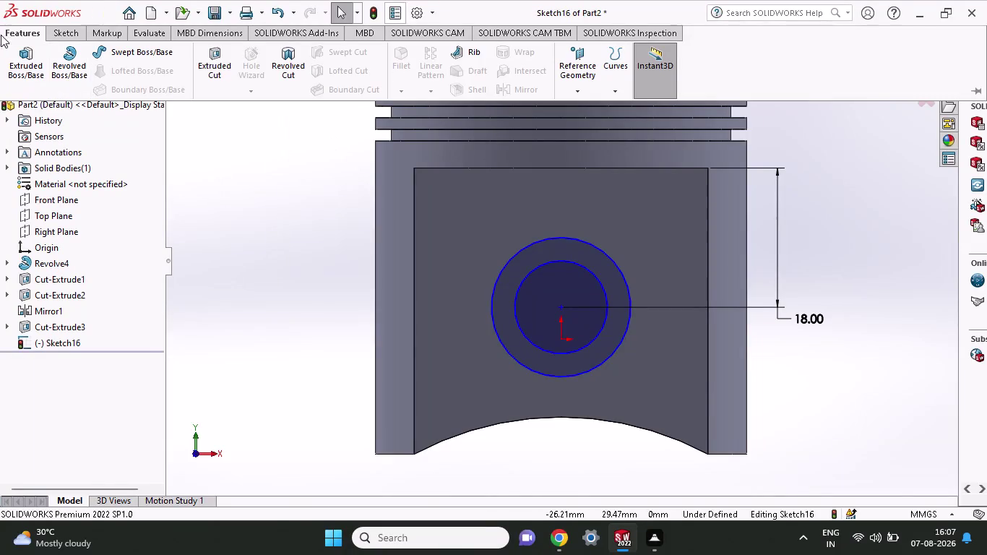
Extrude the ring sketch into a 2 mm Blind boss around the pin hole.
click(14, 65)
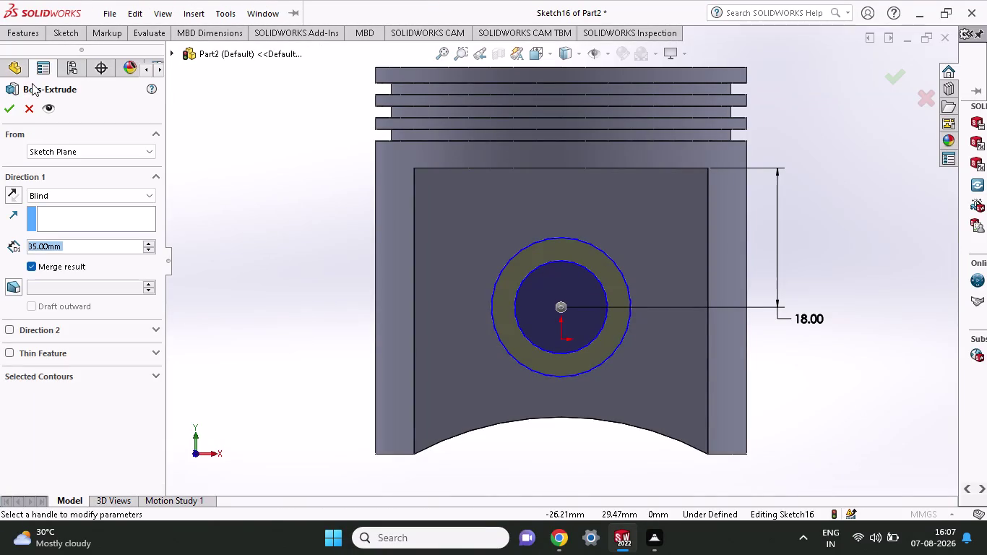
middle_drag(812, 234, 842, 246)
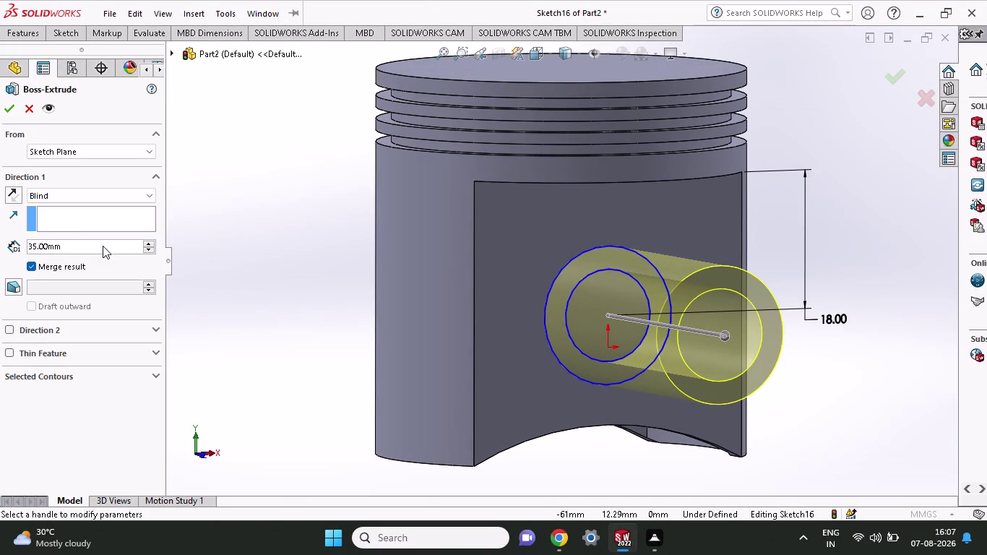
drag(103, 245, 0, 264)
key(2)
key(Return)
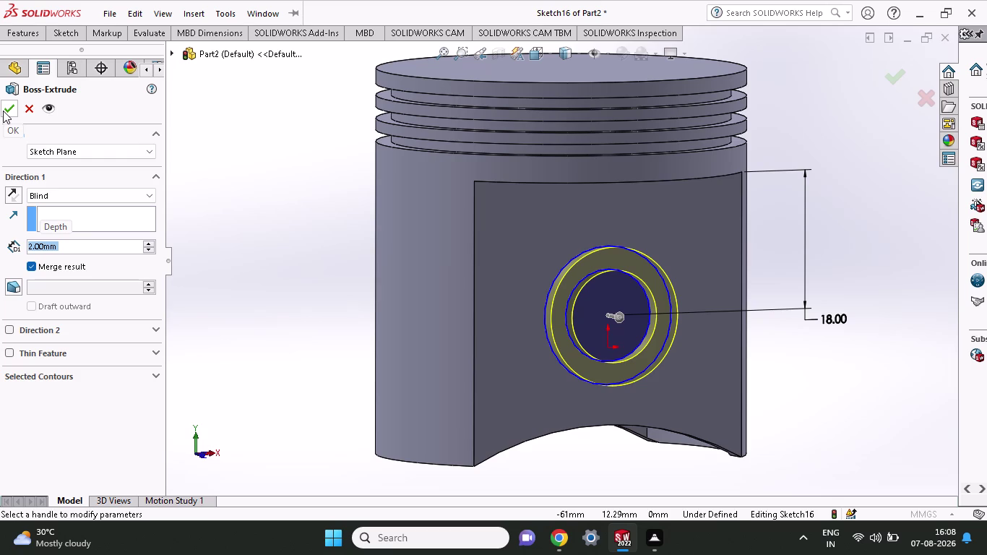
click(3, 111)
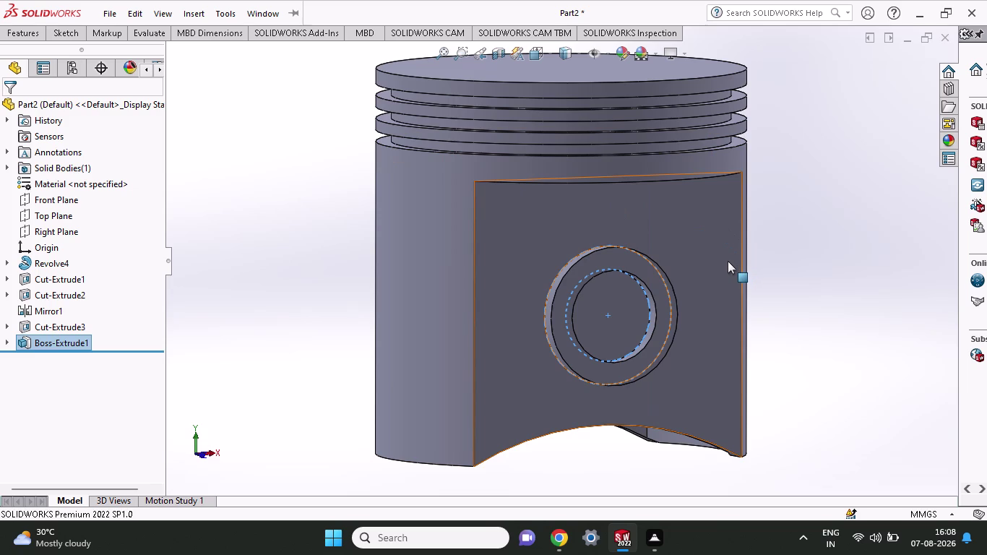
middle_drag(797, 255, 785, 259)
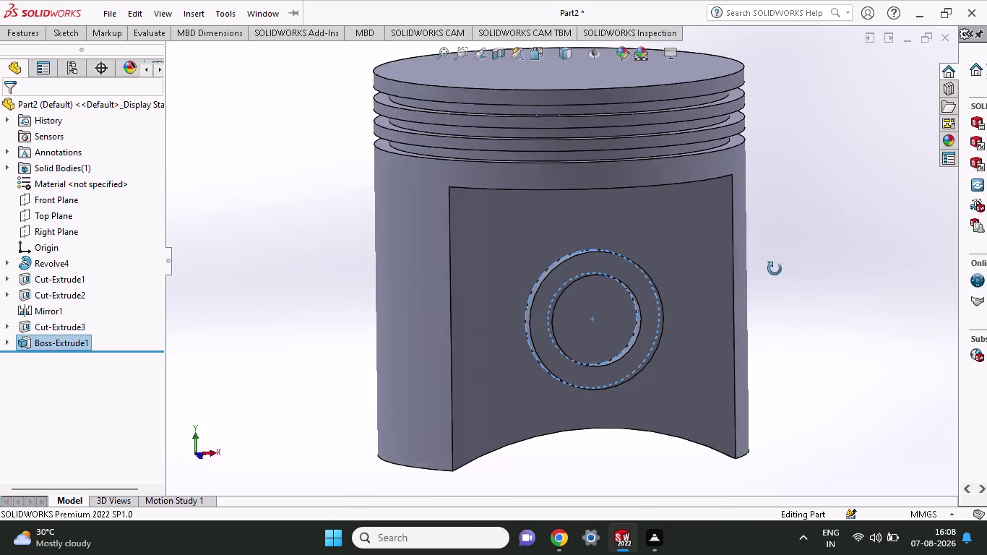
middle_drag(786, 259, 696, 312)
click(66, 38)
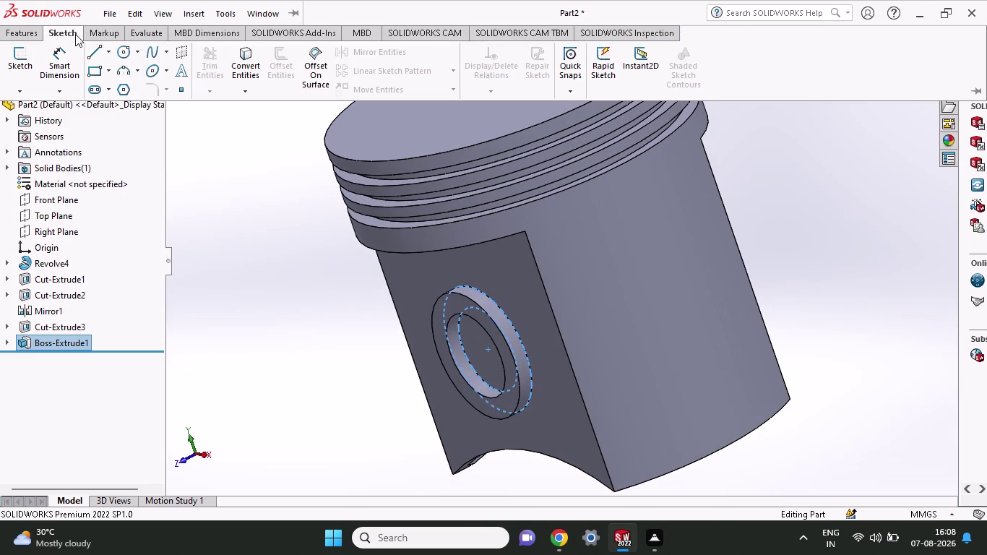
click(107, 33)
click(26, 32)
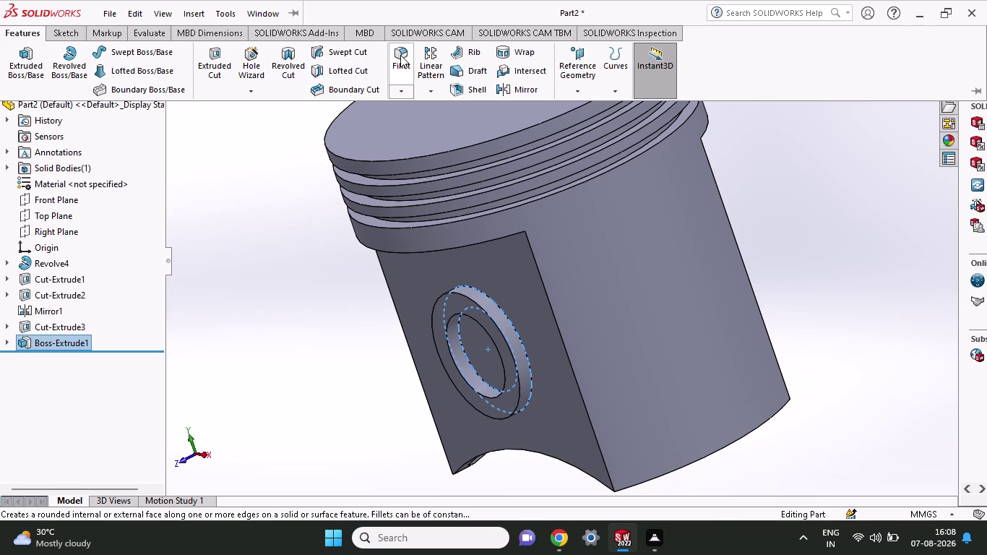
click(400, 55)
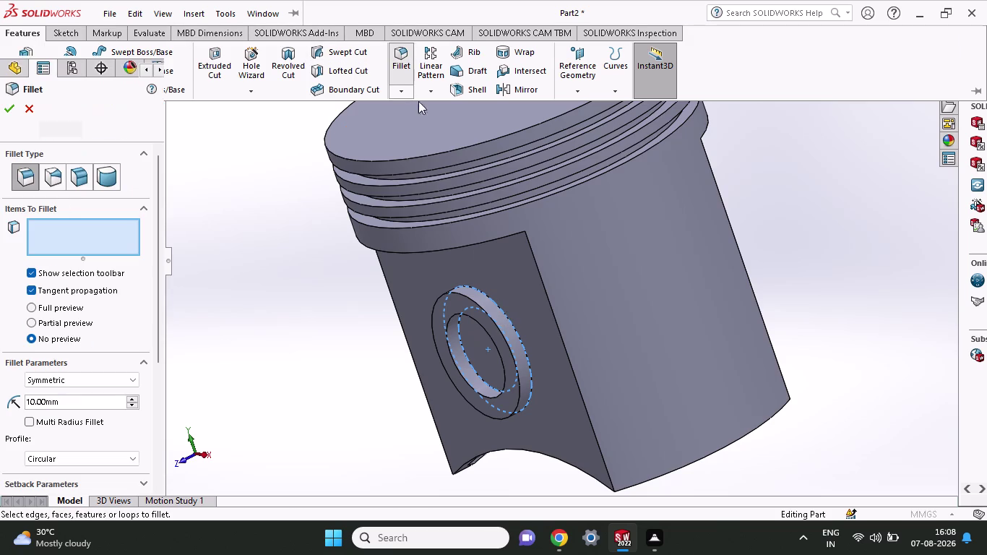
click(505, 312)
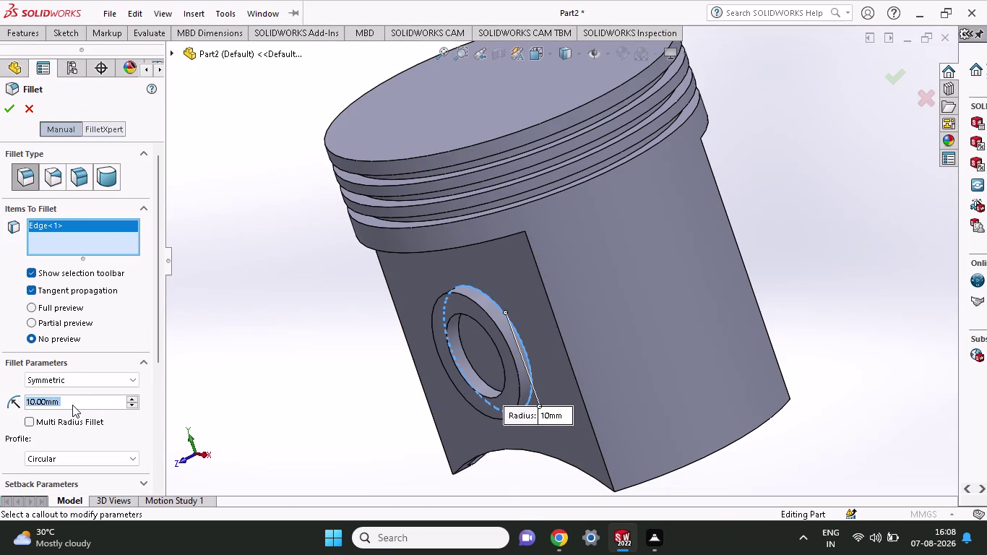
key(1)
key(Return)
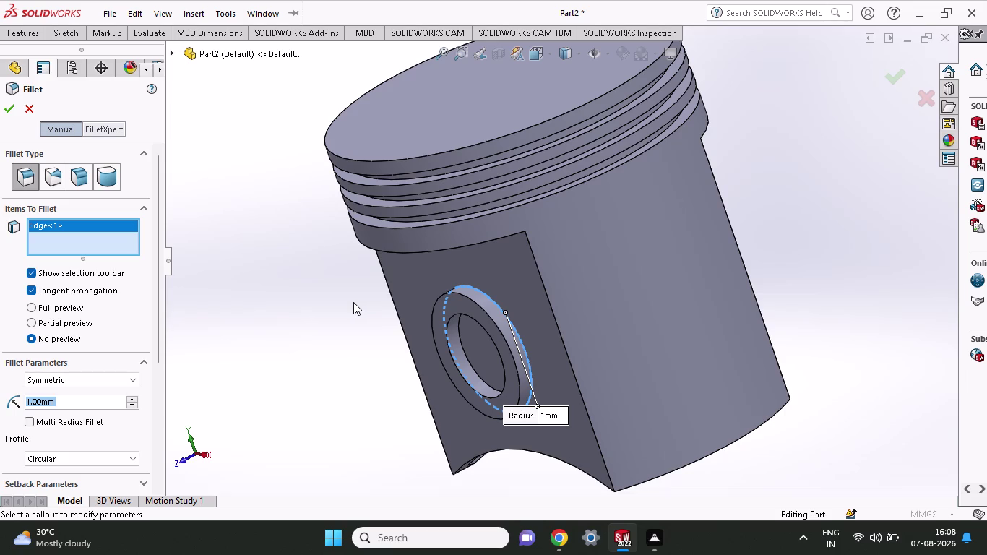
key(ctrl+z)
click(497, 325)
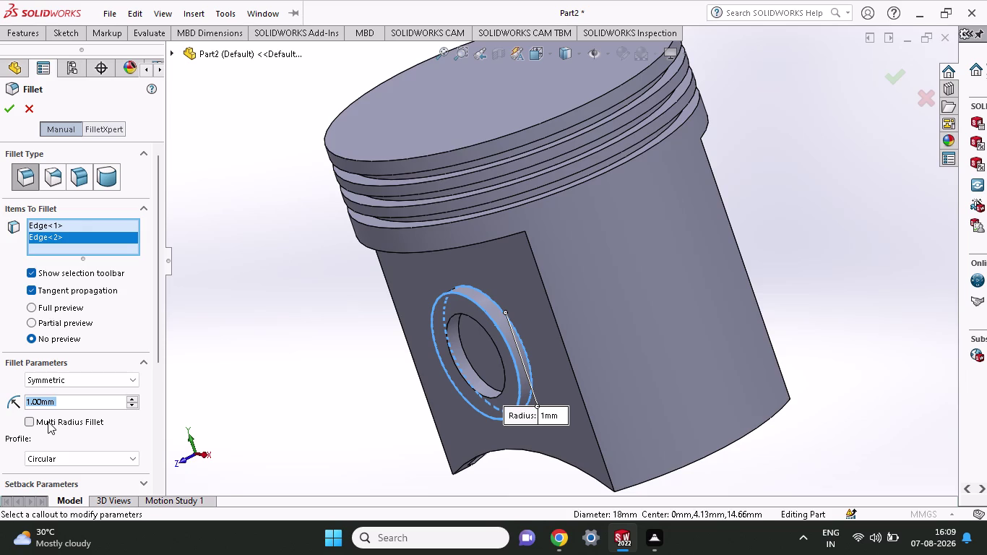
key(Escape)
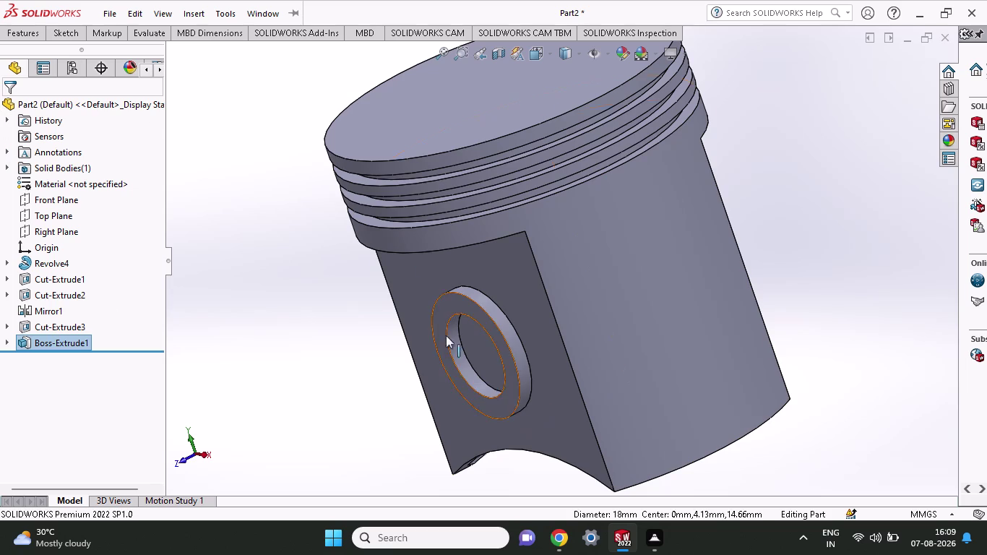
middle_drag(343, 381, 477, 376)
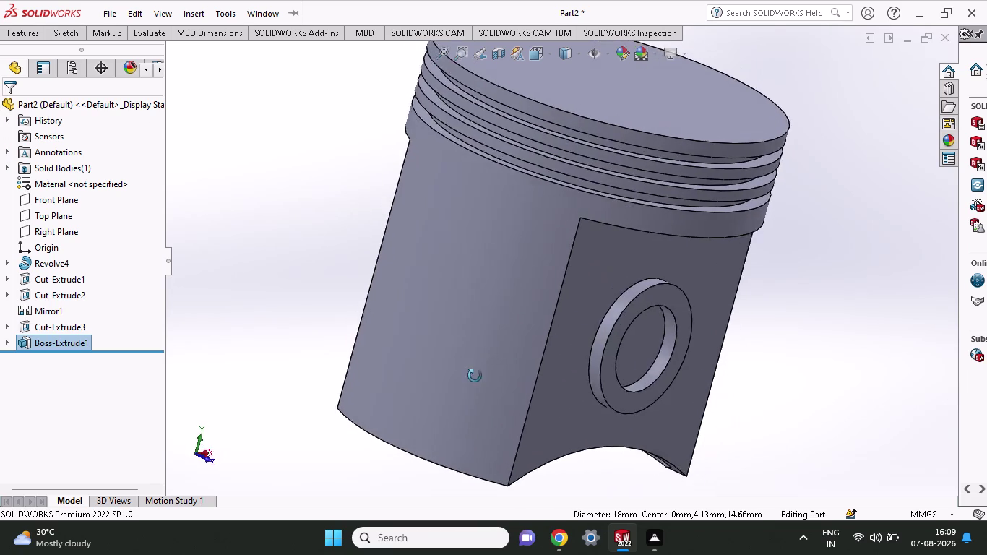
Turn the view toward the pin boss and start a new Fillet from the Features tools.
middle_drag(476, 376, 411, 380)
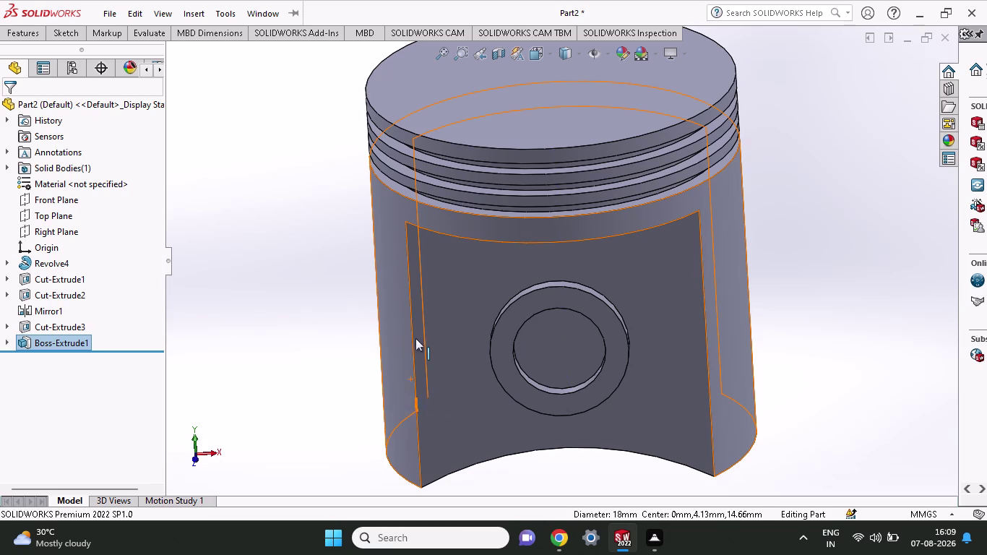
click(57, 31)
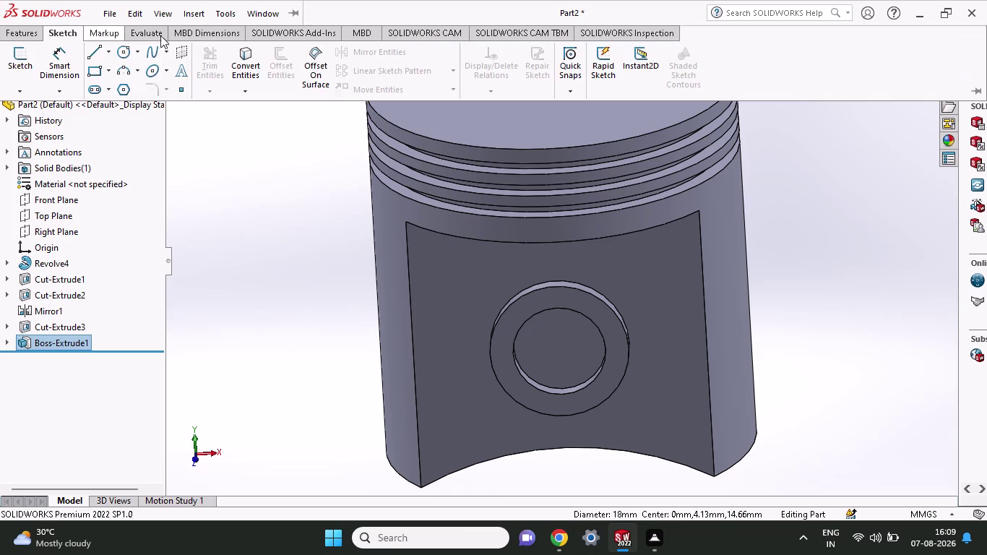
click(4, 31)
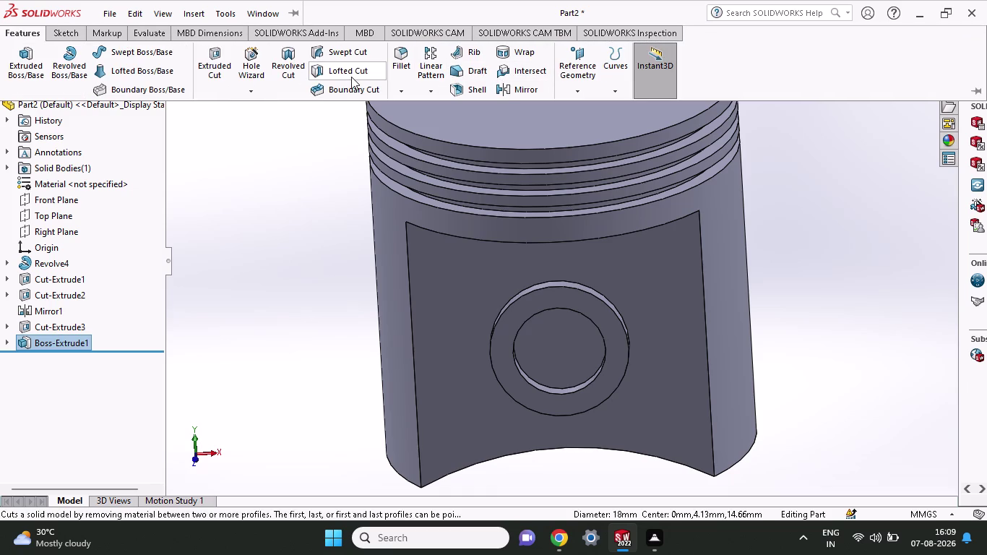
click(402, 55)
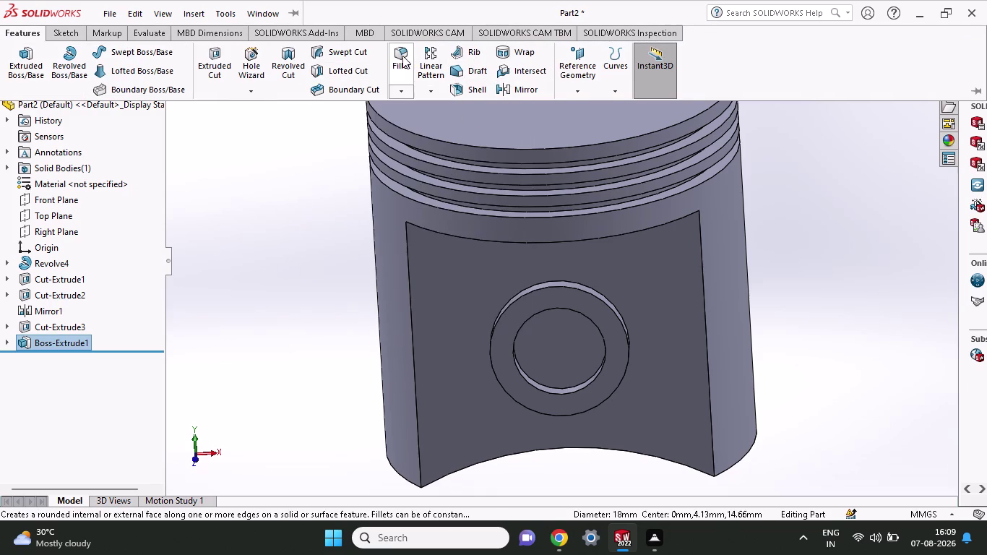
scroll(up, 3)
Apply an 18 mm fillet with Partial preview to the ring's outer edge, which fails.
middle_drag(880, 269, 834, 291)
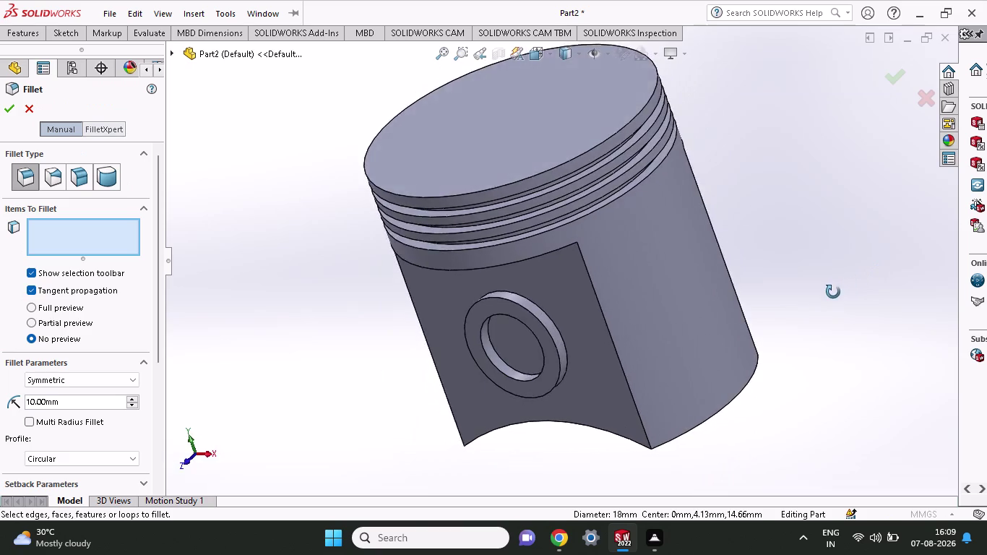
middle_drag(833, 292, 844, 341)
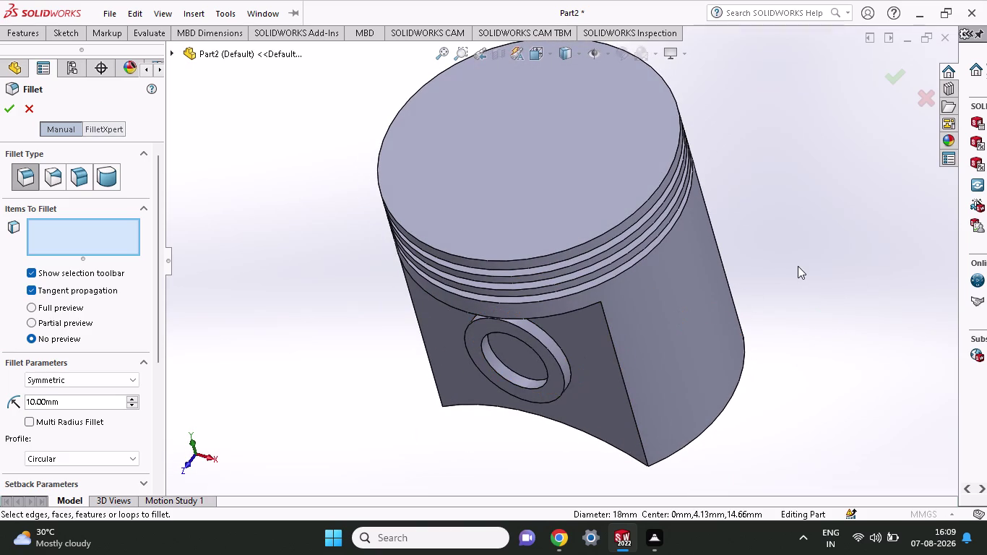
click(548, 352)
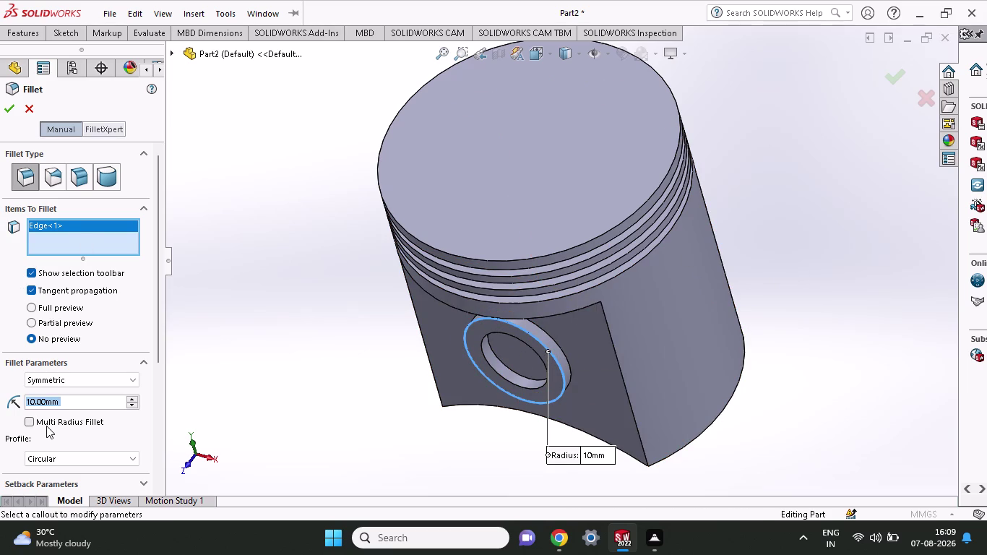
key(1)
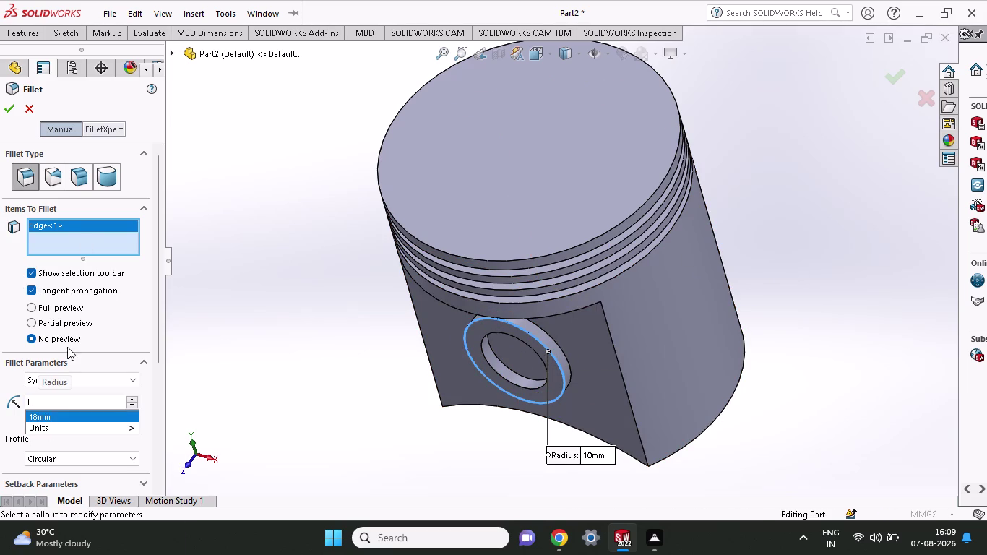
key(Return)
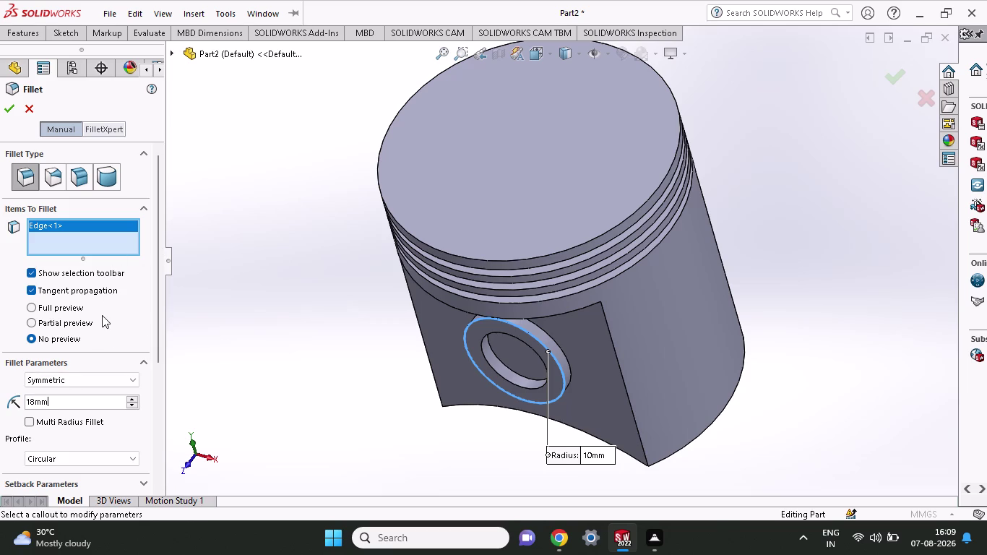
click(29, 326)
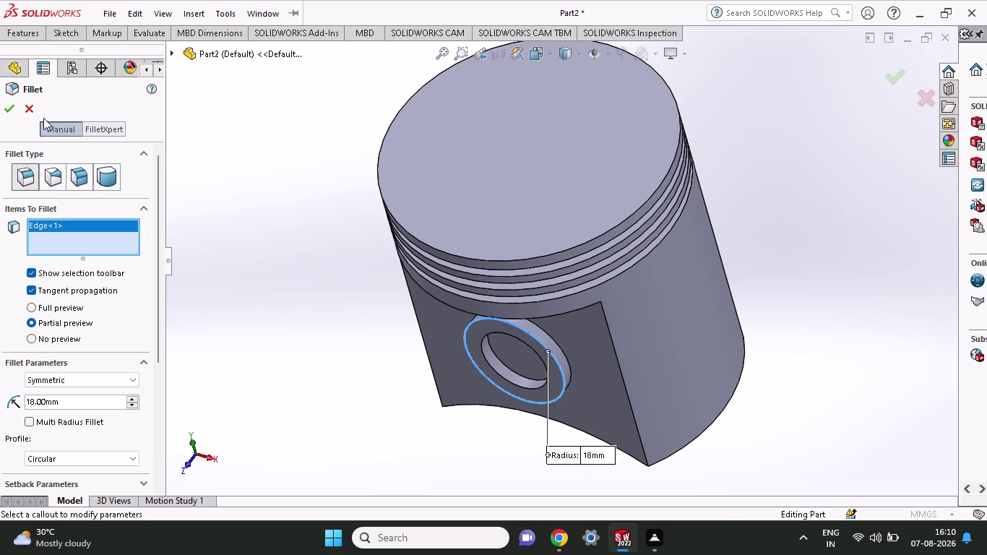
click(12, 115)
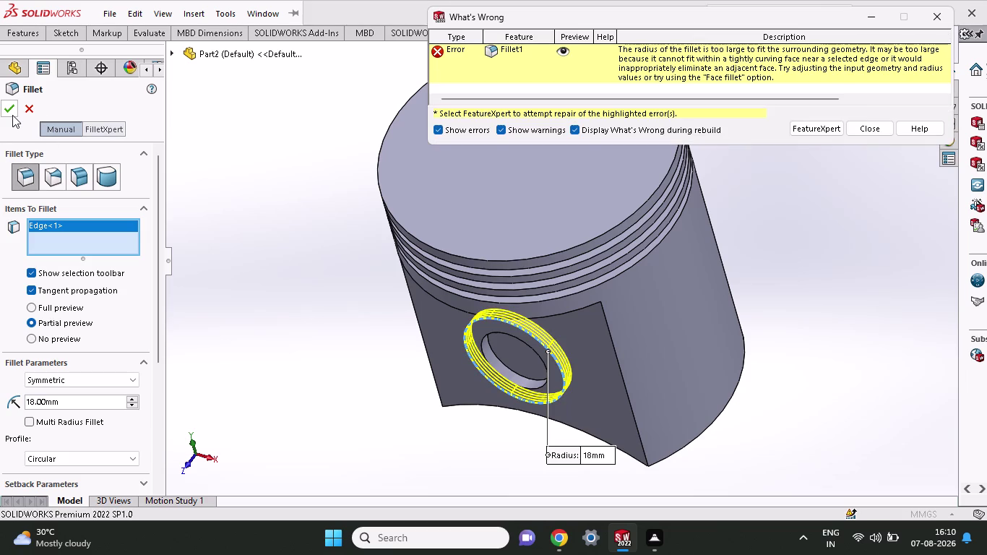
Dismiss the fillet repair prompt and bring the boss ring into side view.
click(797, 135)
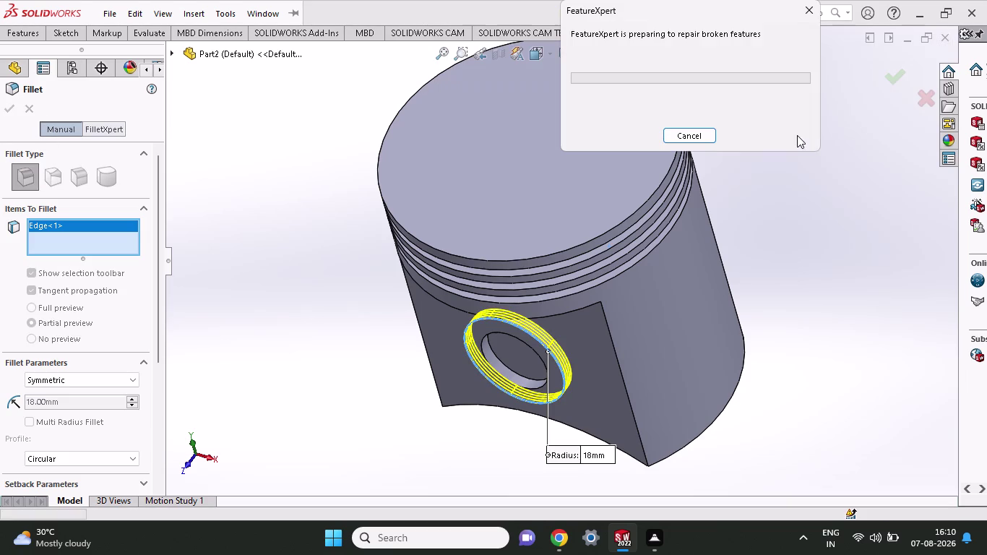
click(671, 131)
click(677, 134)
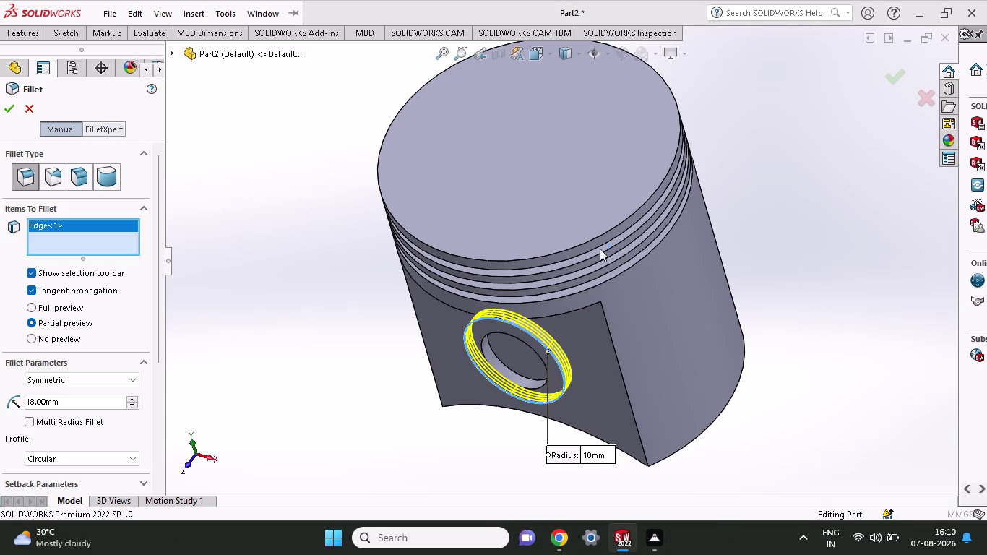
click(604, 261)
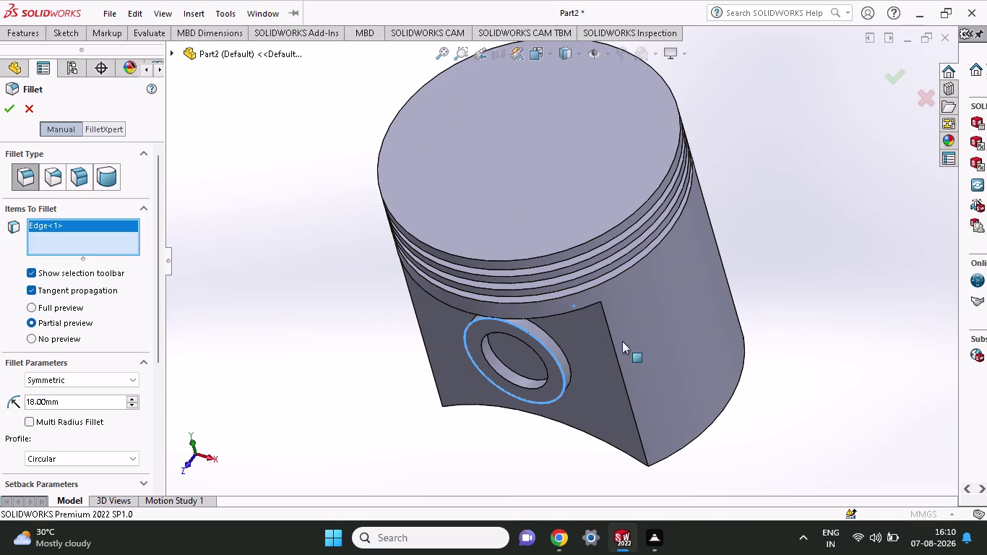
middle_drag(858, 296, 753, 490)
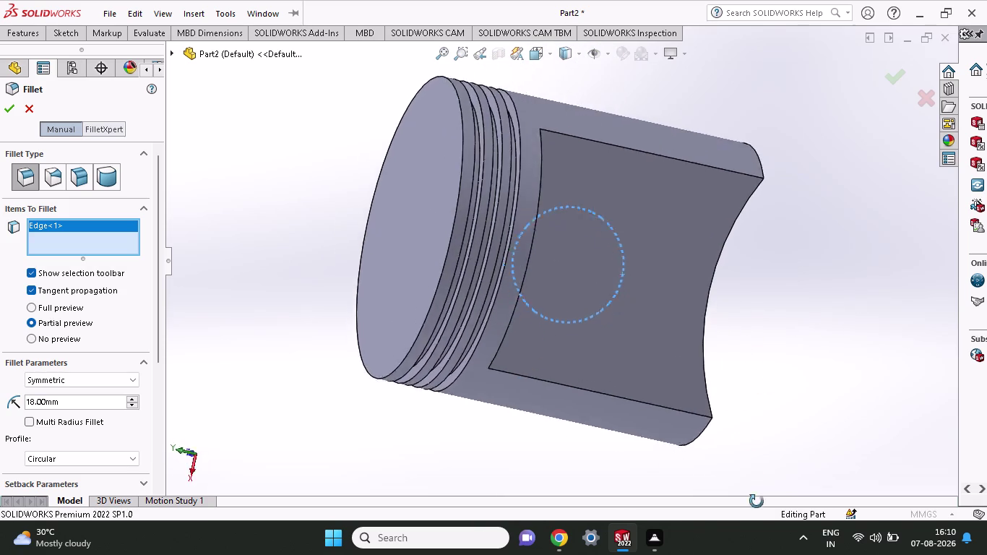
middle_drag(753, 490, 733, 329)
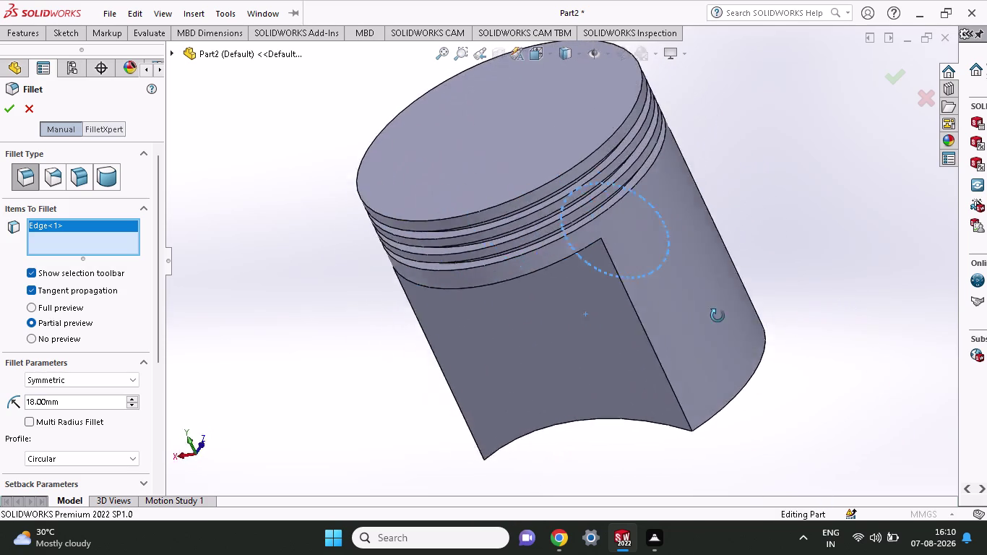
middle_drag(733, 330, 552, 351)
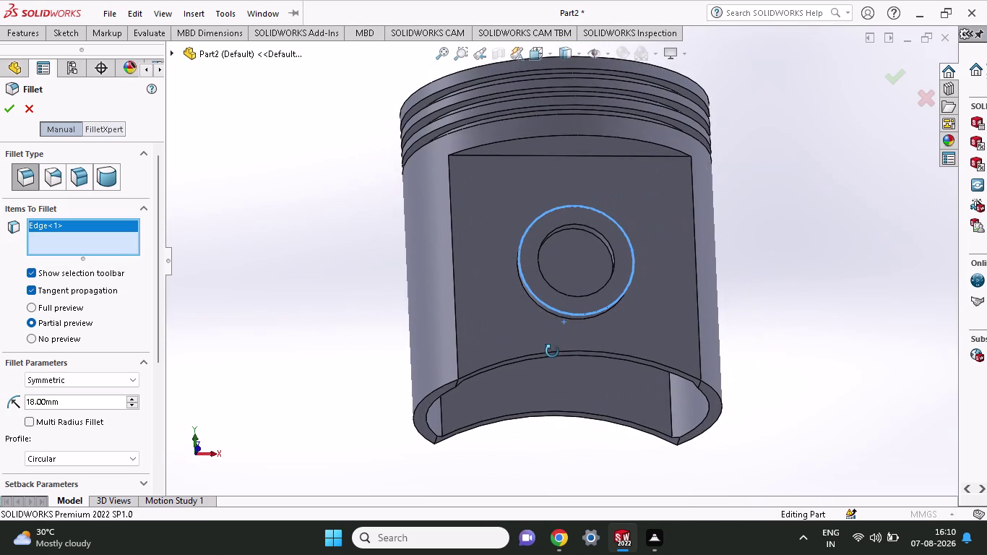
middle_drag(552, 352, 447, 407)
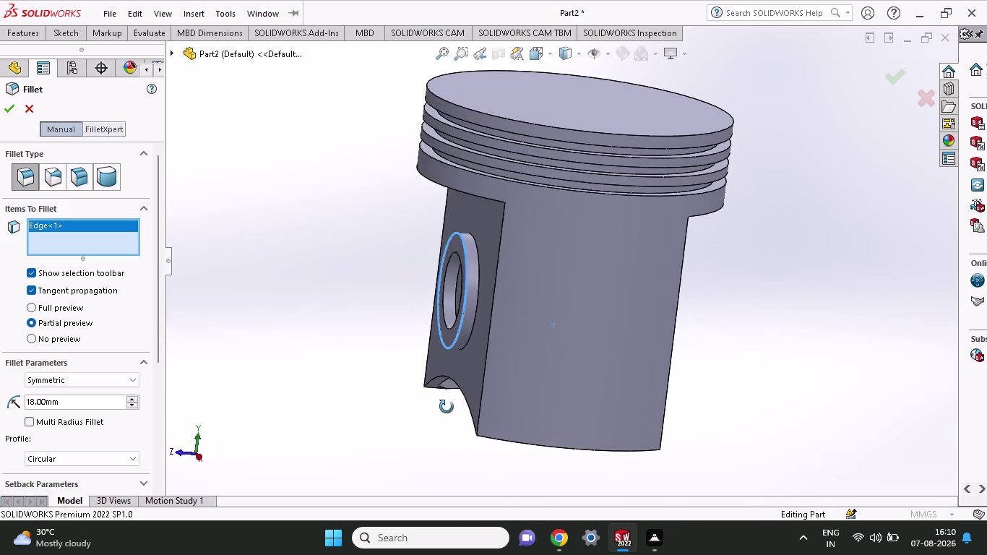
middle_drag(446, 407, 448, 425)
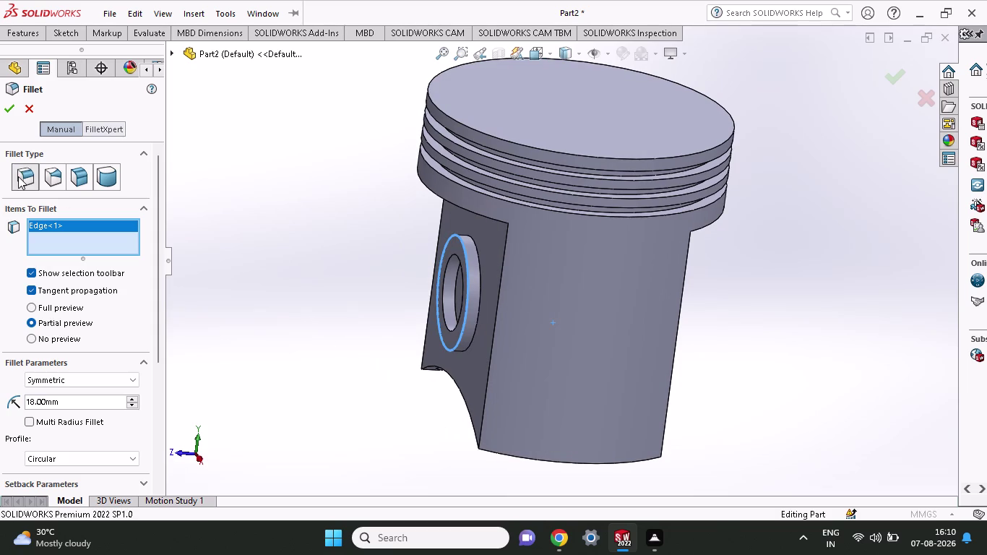
Apply a 1 mm constant-size fillet with Multi Radius to the boss ring edge.
click(18, 176)
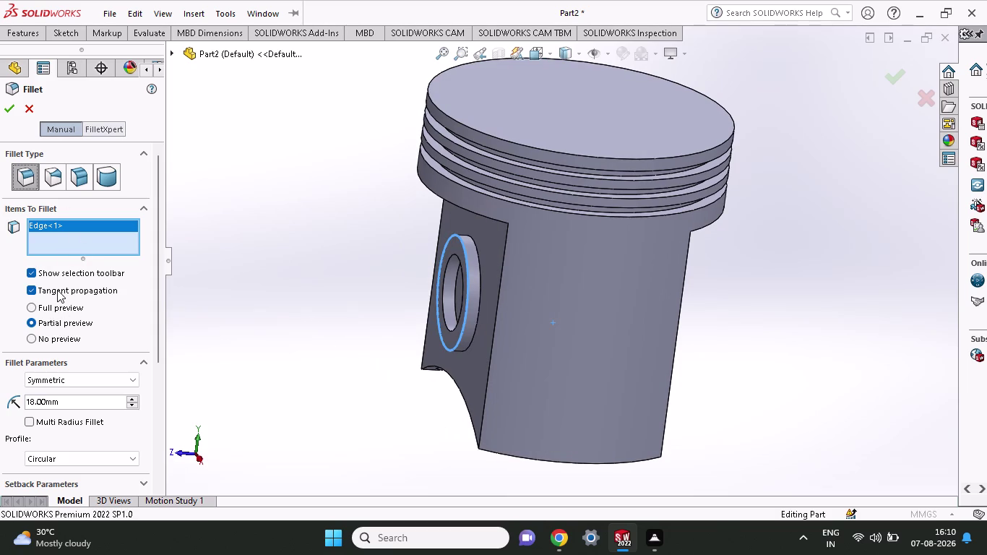
click(57, 290)
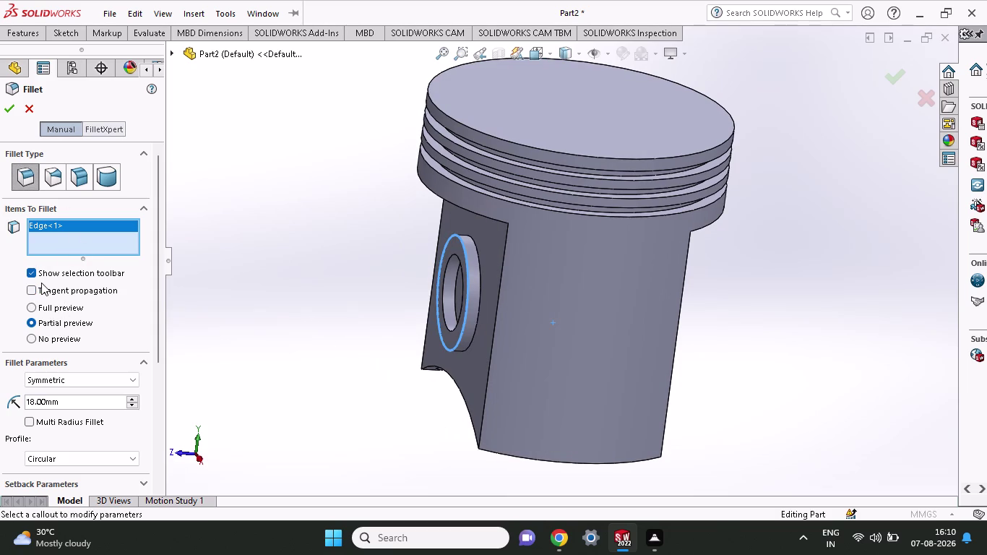
click(42, 270)
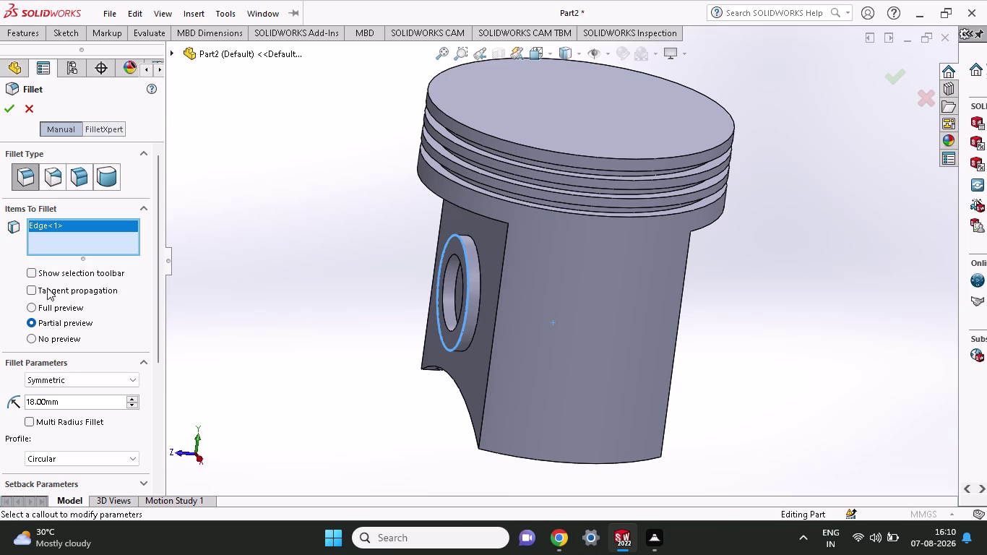
click(49, 292)
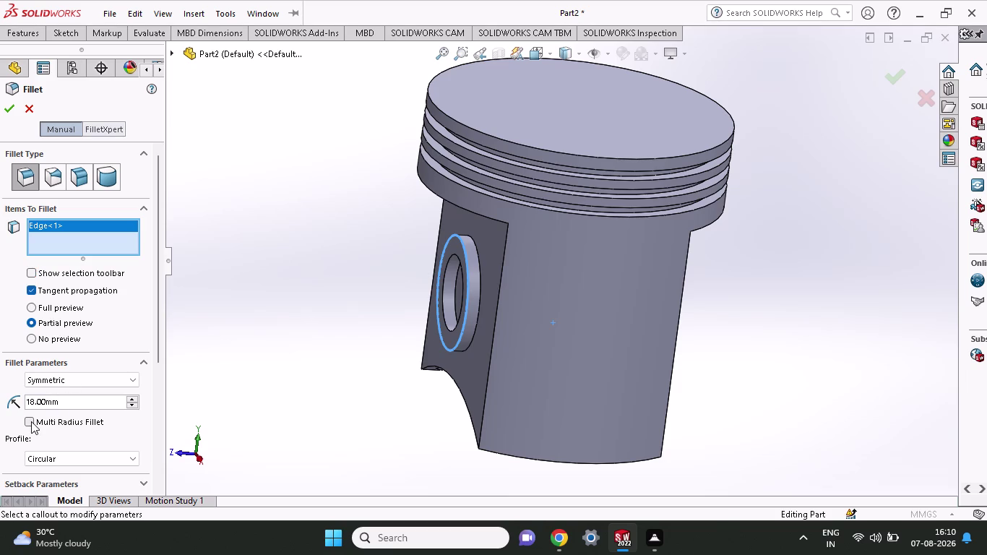
click(29, 423)
drag(62, 403, 0, 409)
key(1)
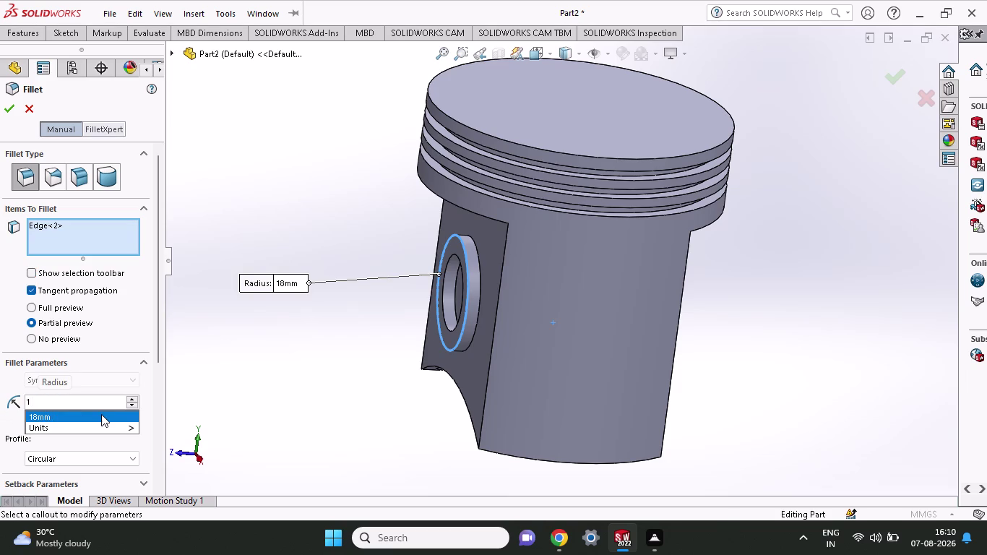
click(467, 282)
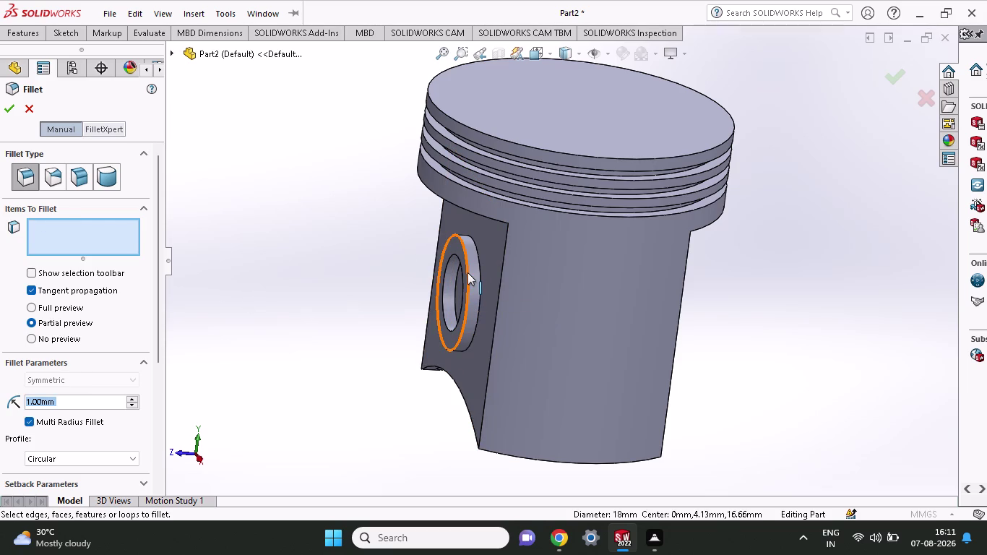
click(468, 274)
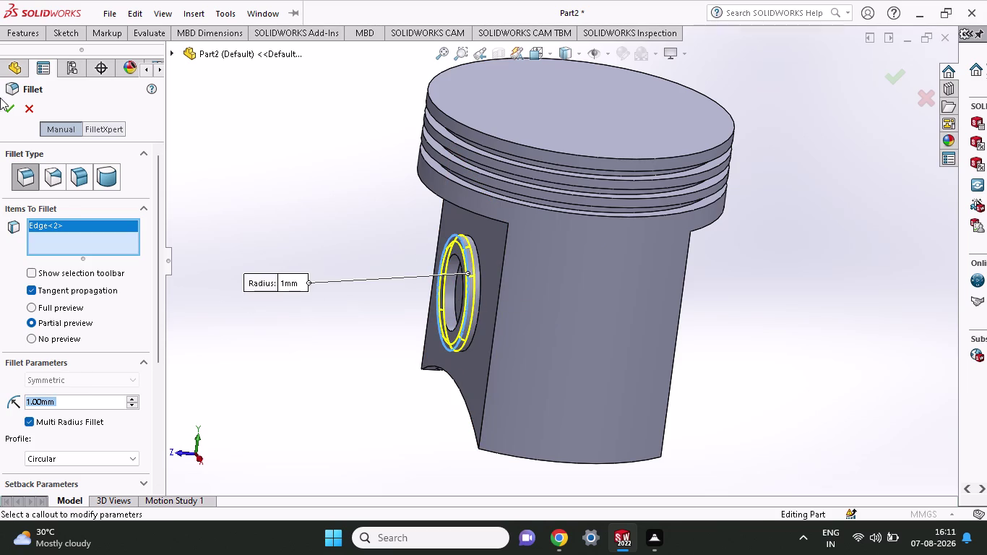
click(1, 104)
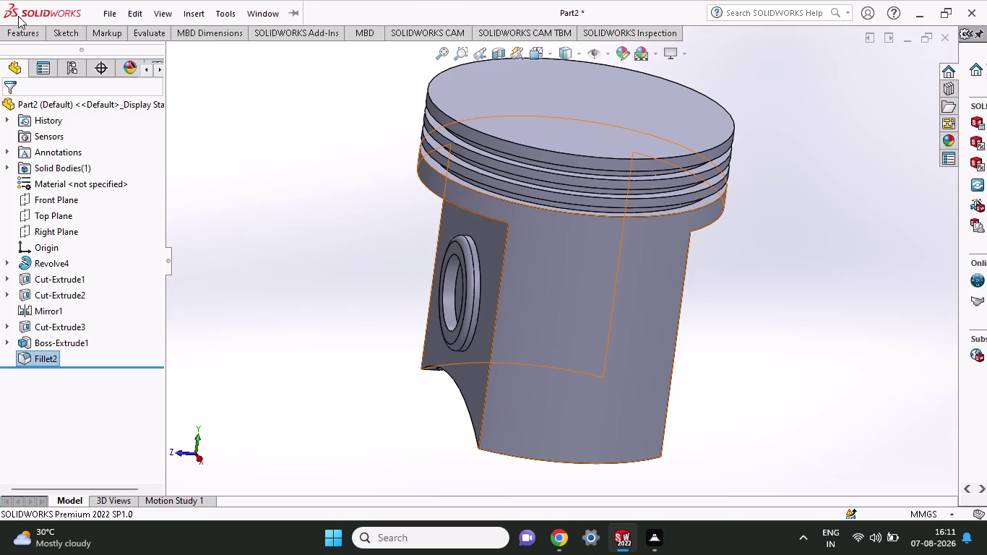
Add Fillet3, a second 1 mm fillet on the boss ring's other circular edge.
click(6, 29)
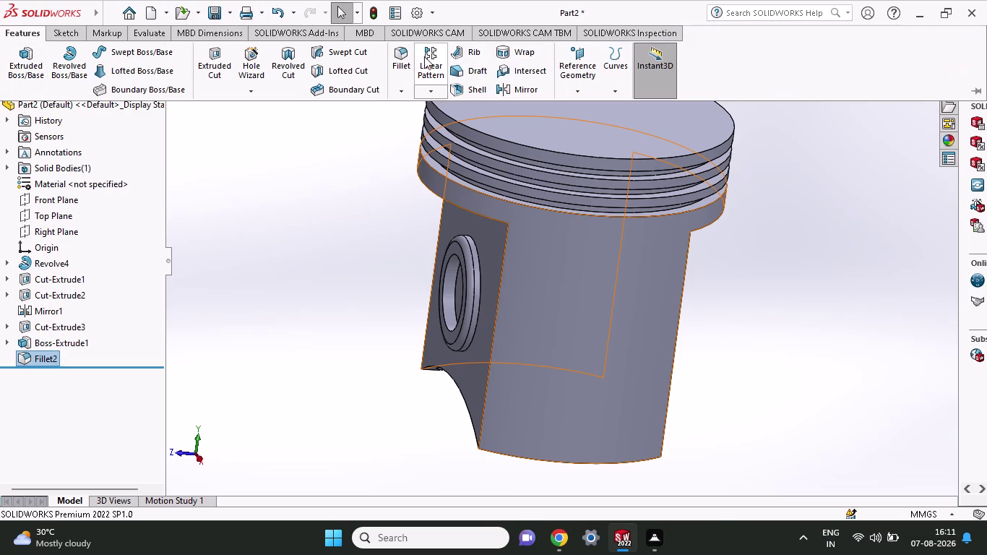
click(394, 56)
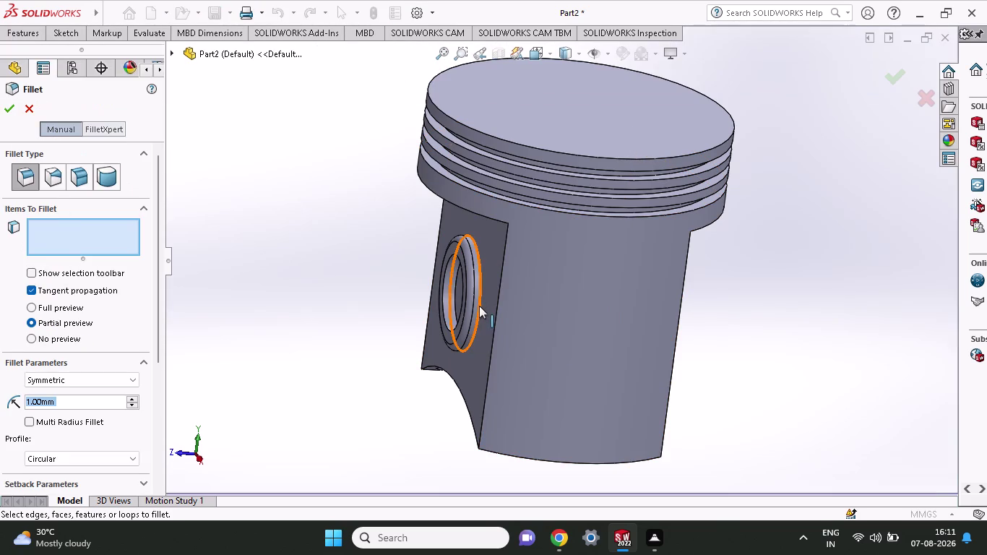
click(480, 306)
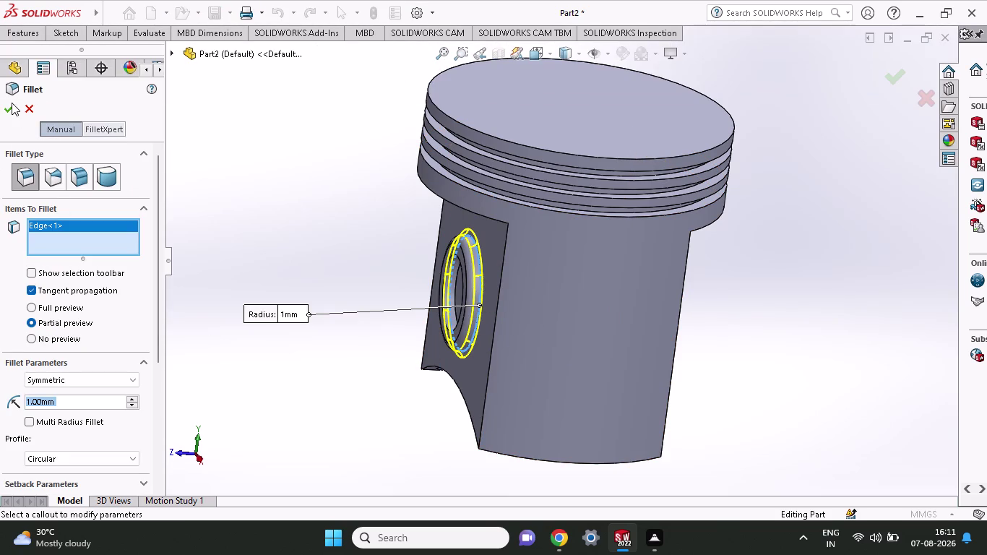
click(12, 104)
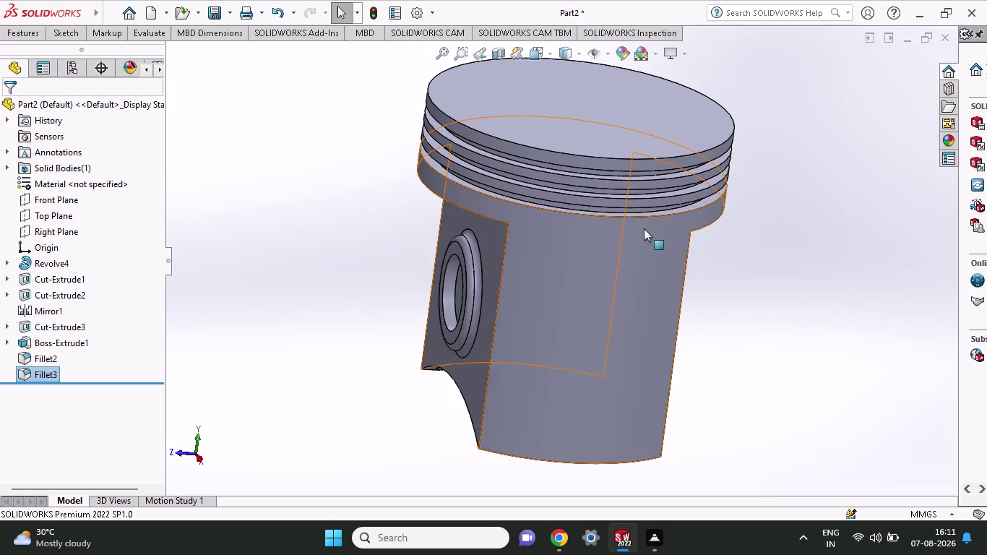
click(56, 30)
Start a Mirror of Fillet3 and choose Right Plane from the flyout feature tree.
click(5, 34)
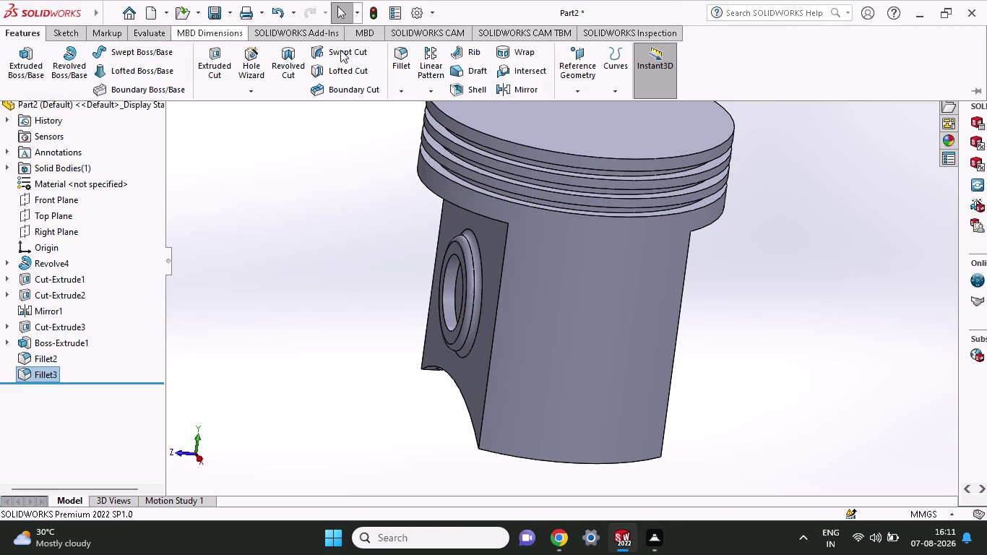
click(513, 90)
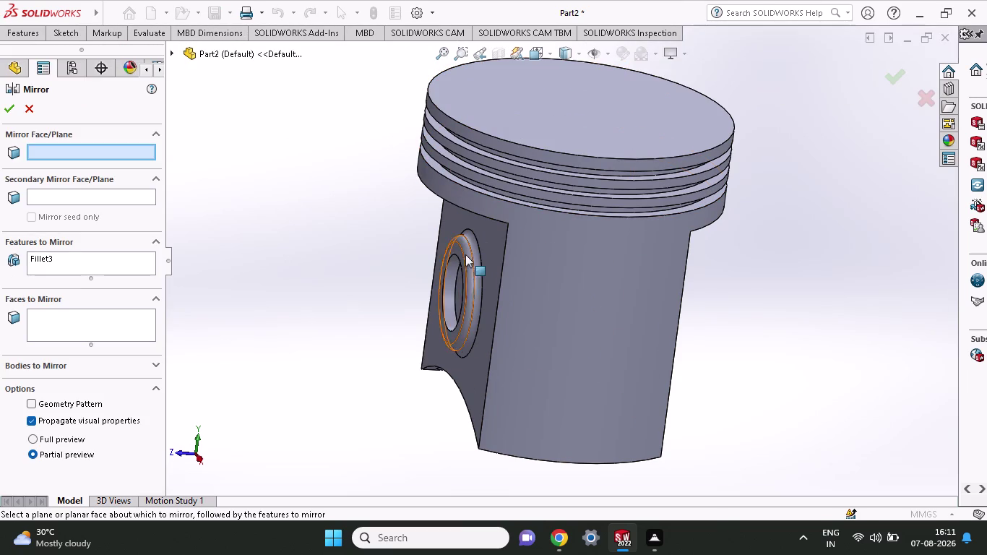
click(482, 291)
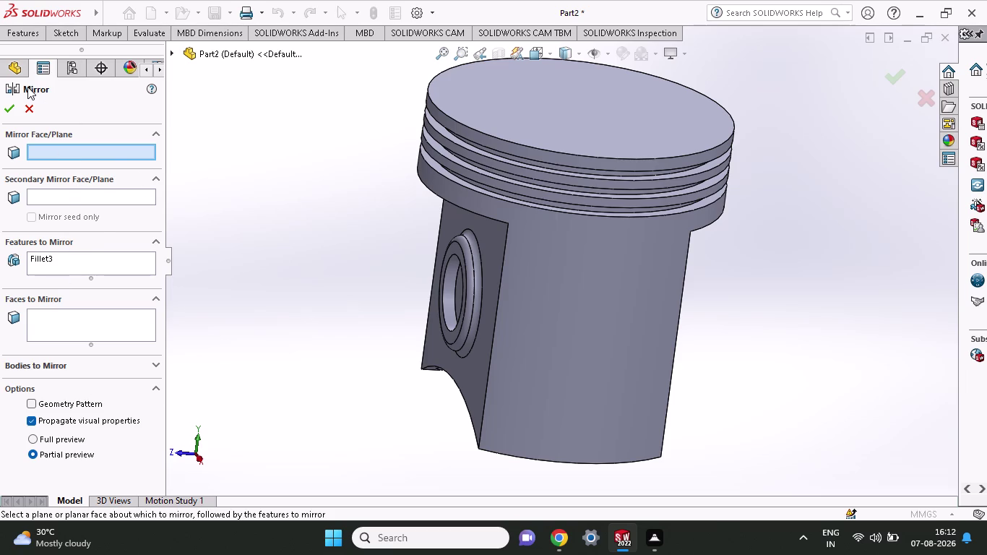
click(13, 69)
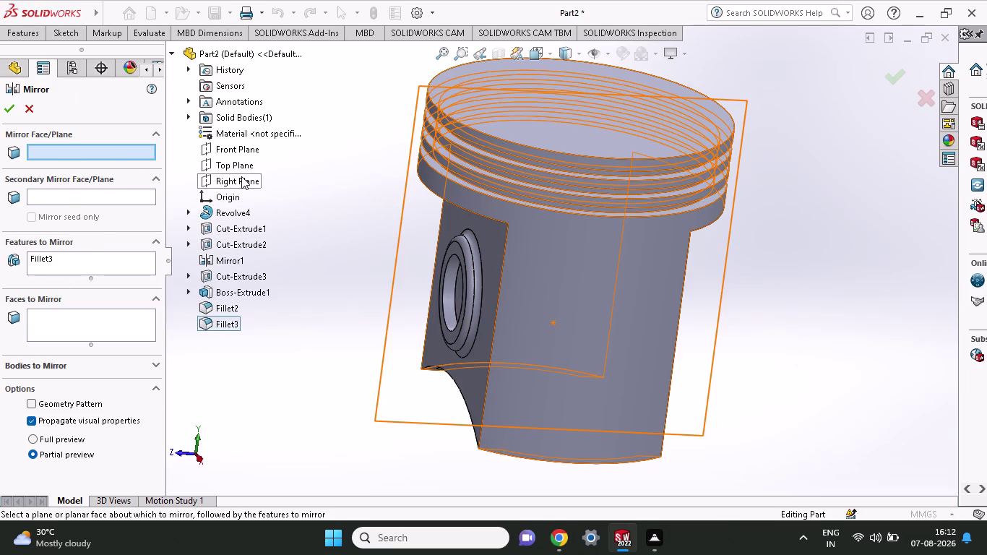
click(241, 177)
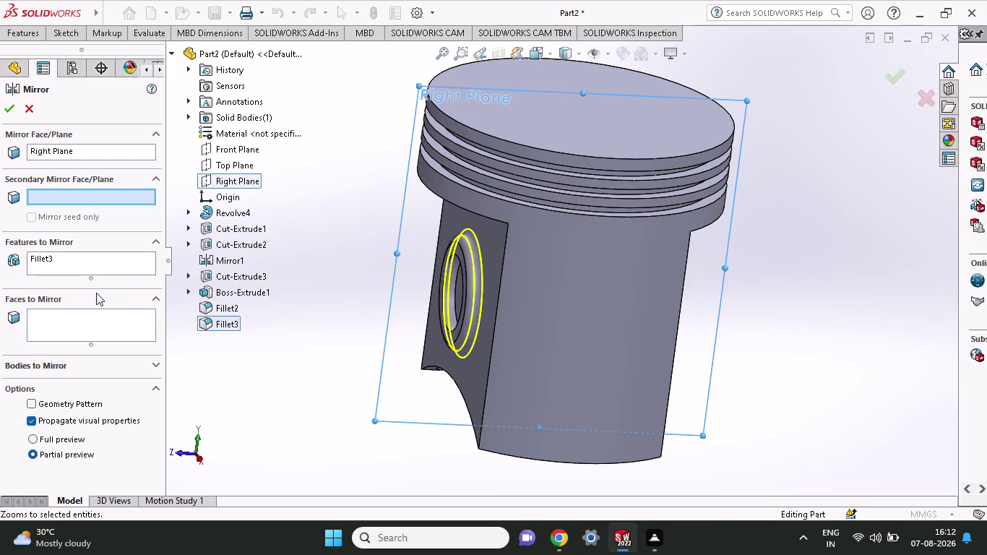
Add the two boss ring faces to the mirror's faces list.
click(94, 334)
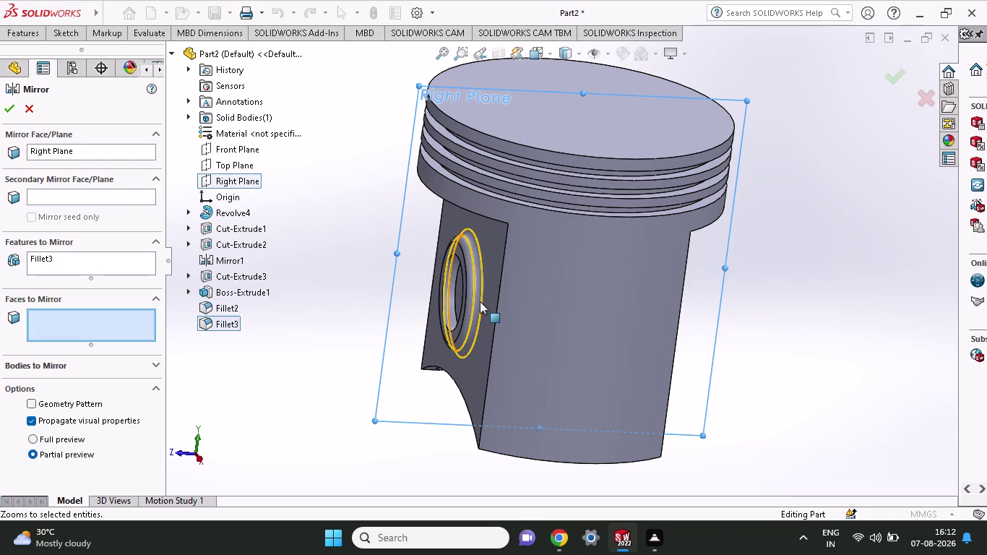
click(474, 303)
click(471, 300)
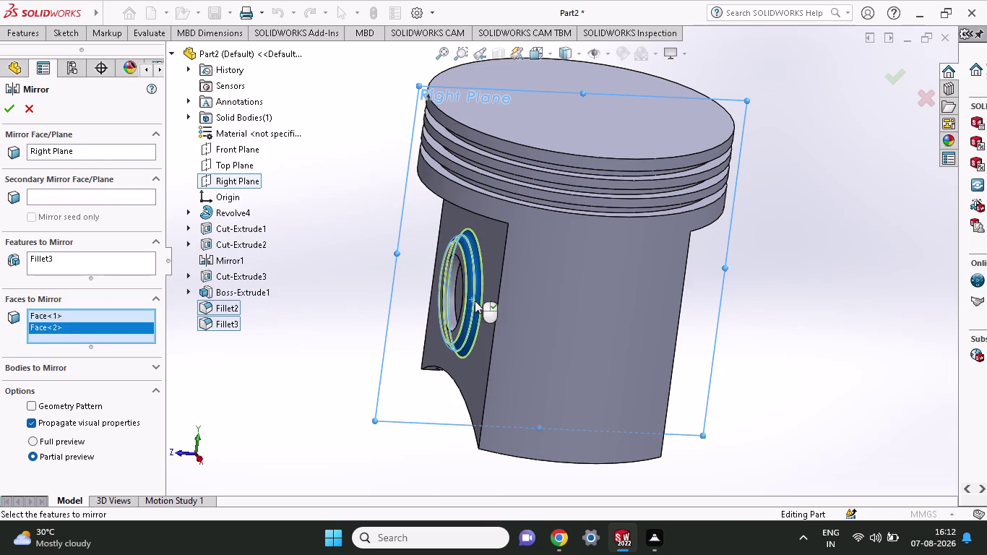
middle_drag(769, 316, 722, 327)
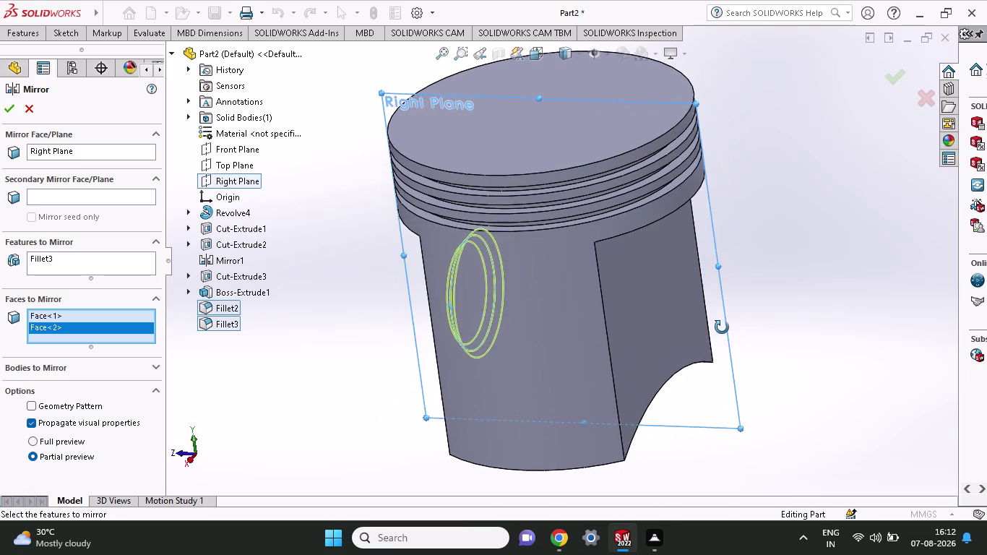
middle_drag(722, 327, 749, 323)
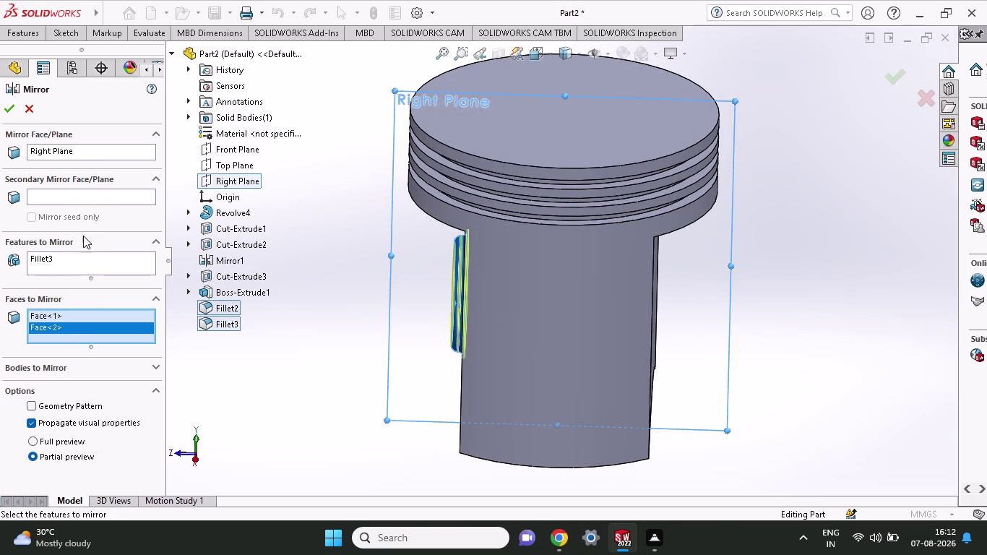
Add Boss-Extrude1 to the features to mirror, inspect the preview, then cancel.
click(79, 257)
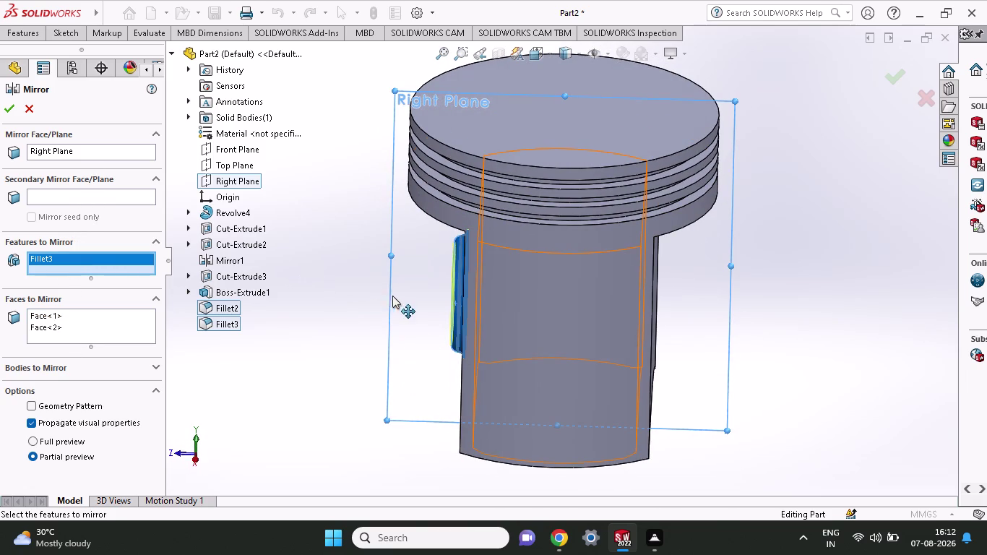
middle_drag(422, 305, 467, 312)
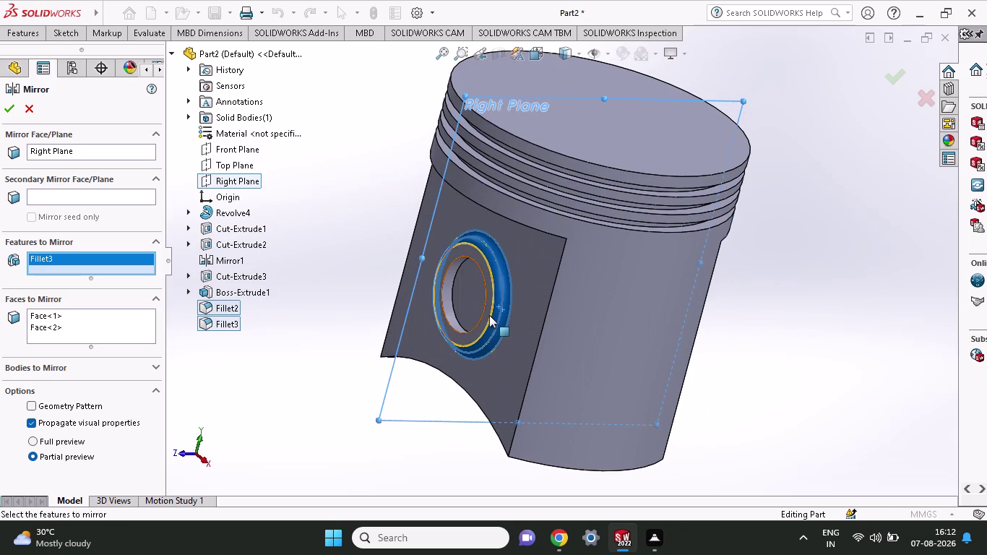
click(489, 315)
click(503, 311)
middle_drag(849, 291, 841, 295)
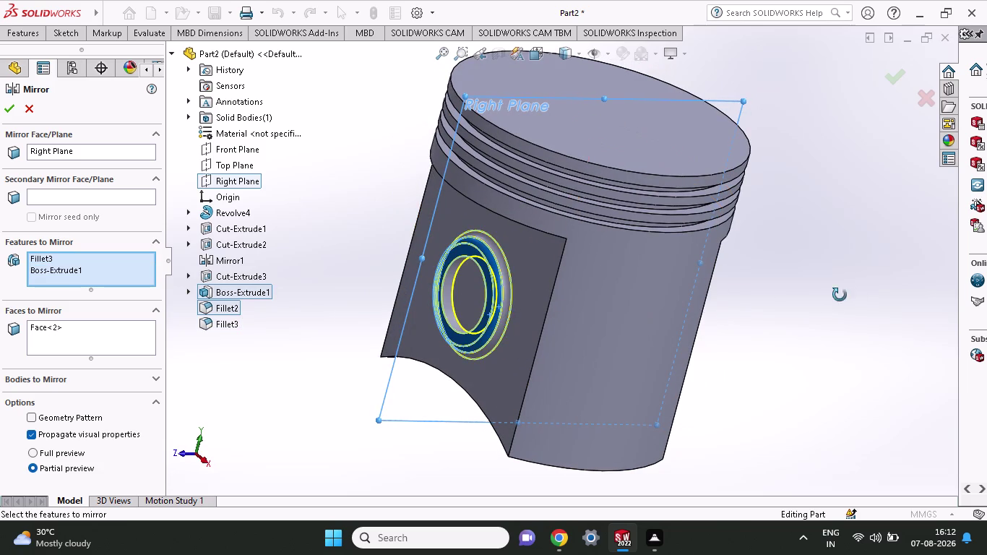
middle_drag(841, 295, 813, 298)
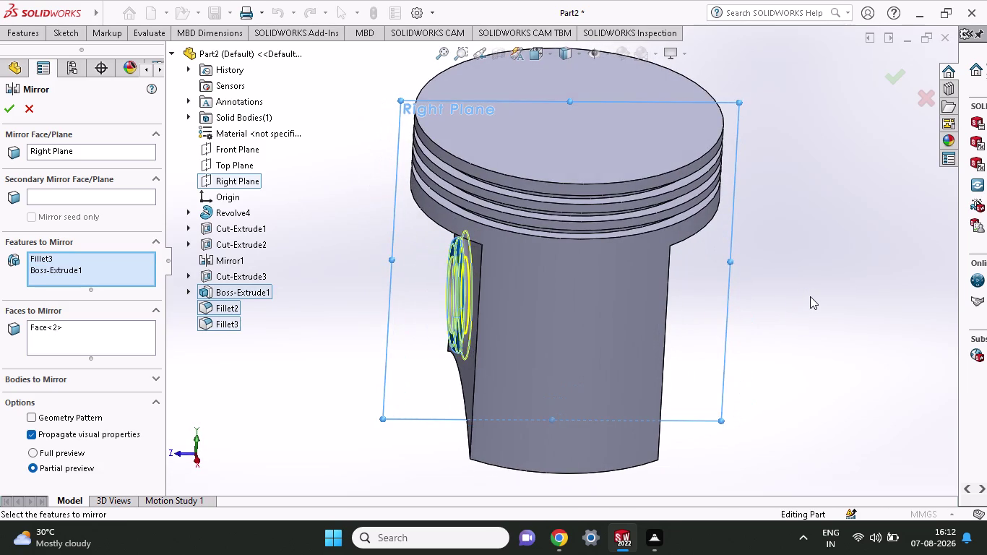
key(Escape)
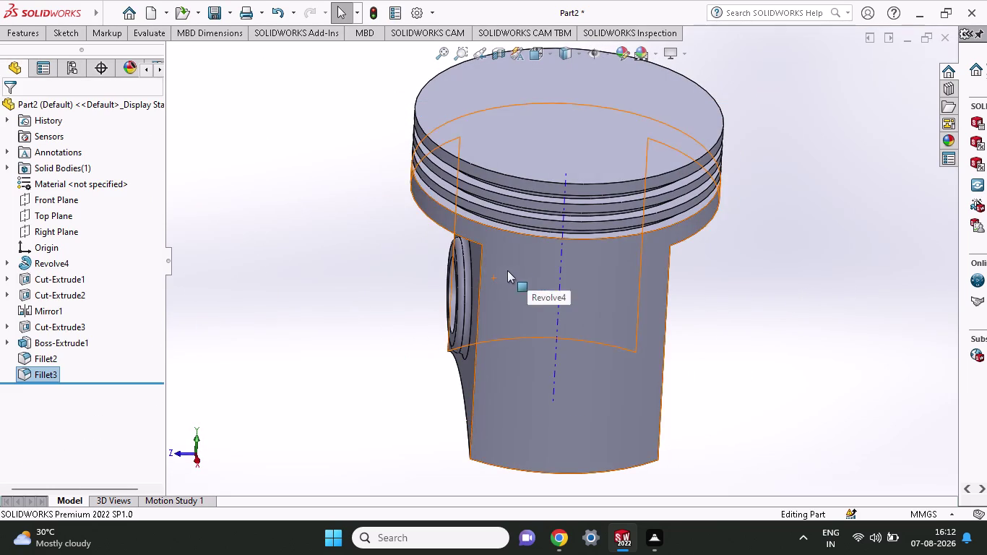